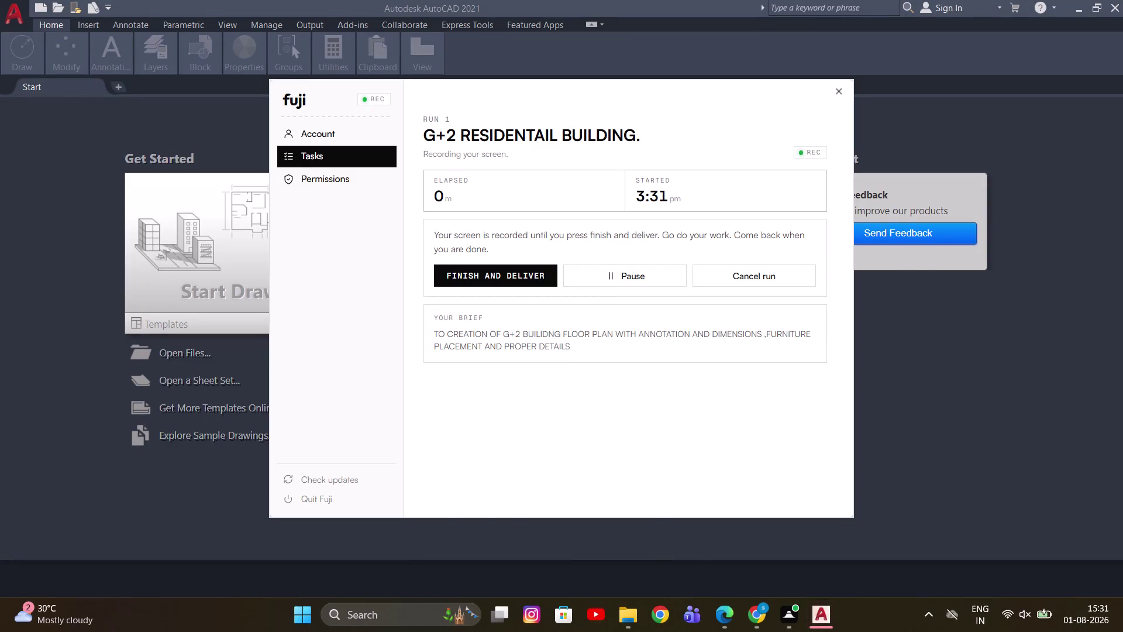
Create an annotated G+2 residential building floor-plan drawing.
Dismiss the recorder panel and cycle the Home ribbon back to its full panels.
click(156, 245)
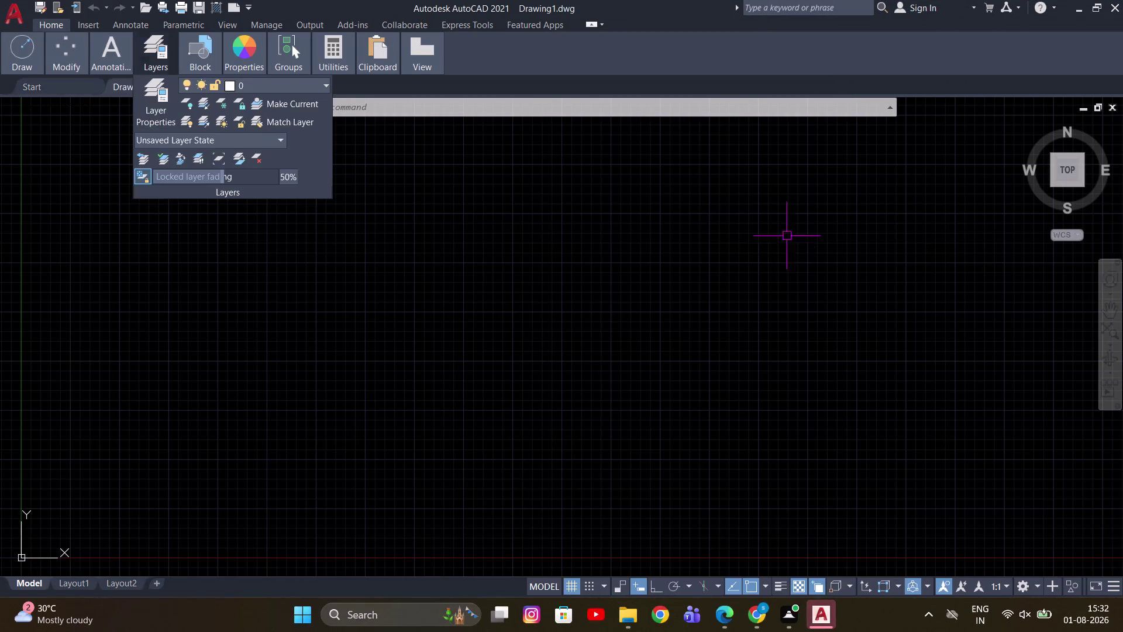
double_click(55, 26)
double_click(55, 26)
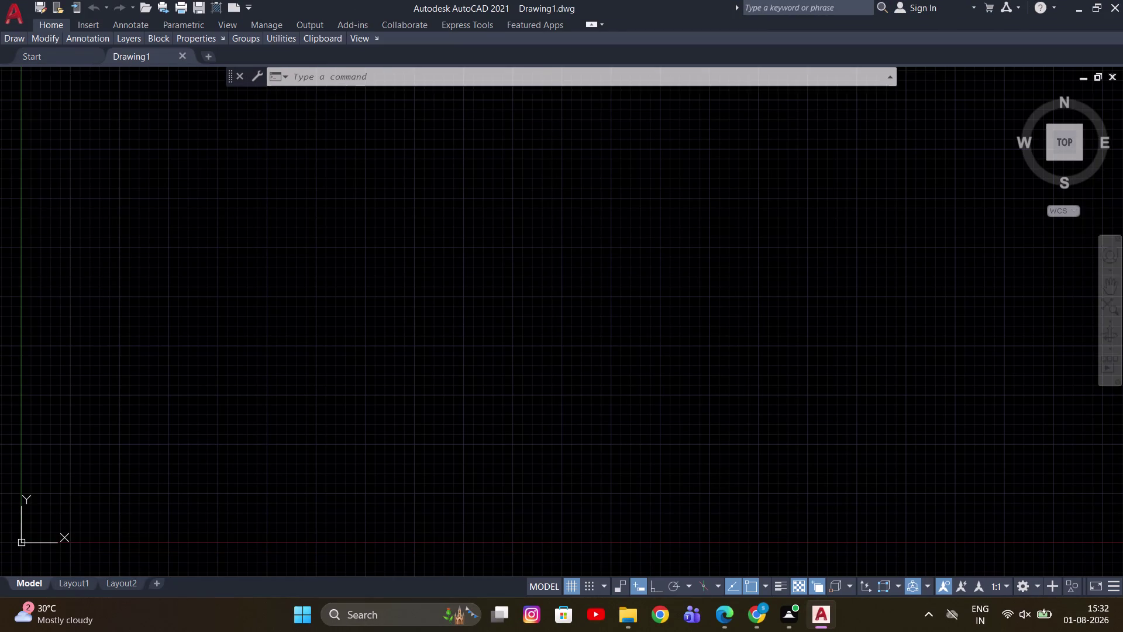
double_click(56, 26)
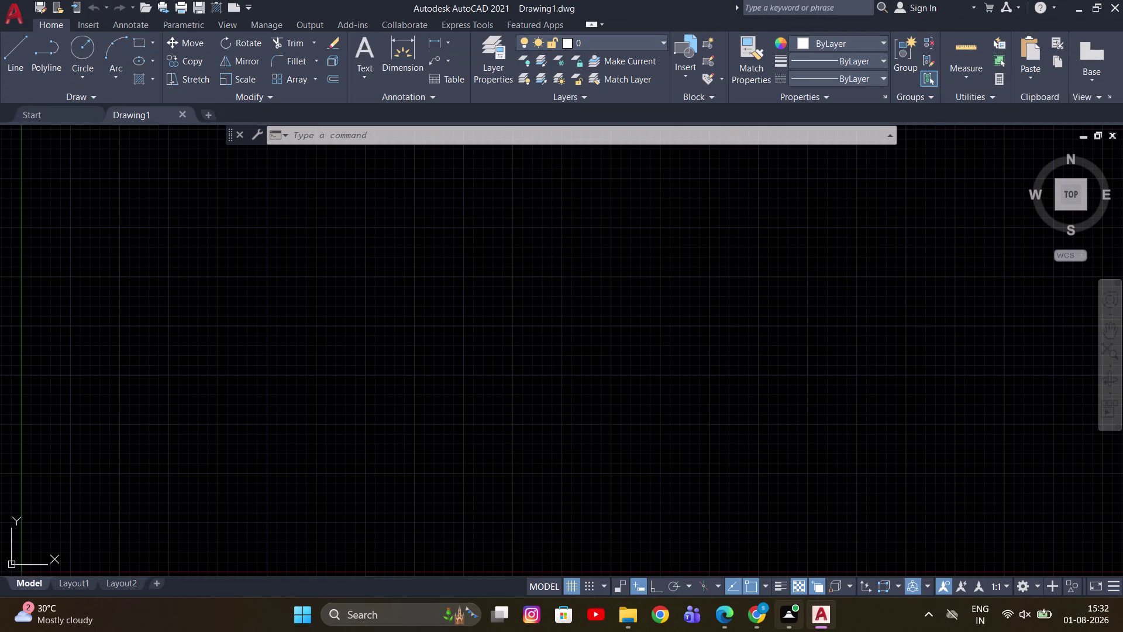